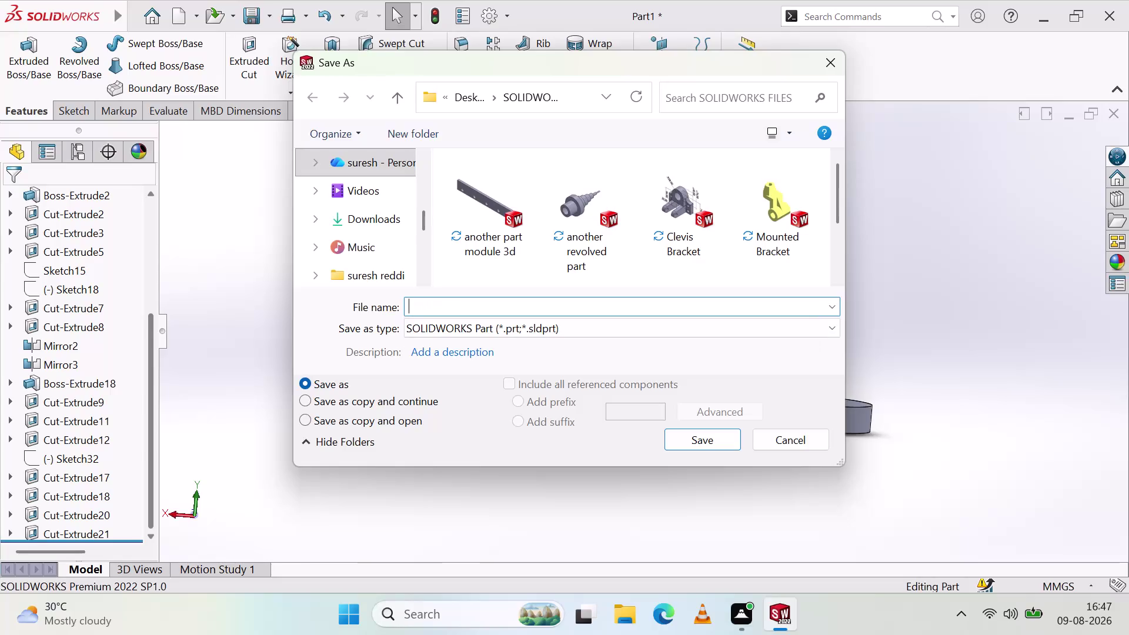
Save the part as 'Bearing support bracket', keeping the SOLIDWORKS Part file type.
key(b)
key(w)
key(BackSpace)
text(ea)
text(ring s)
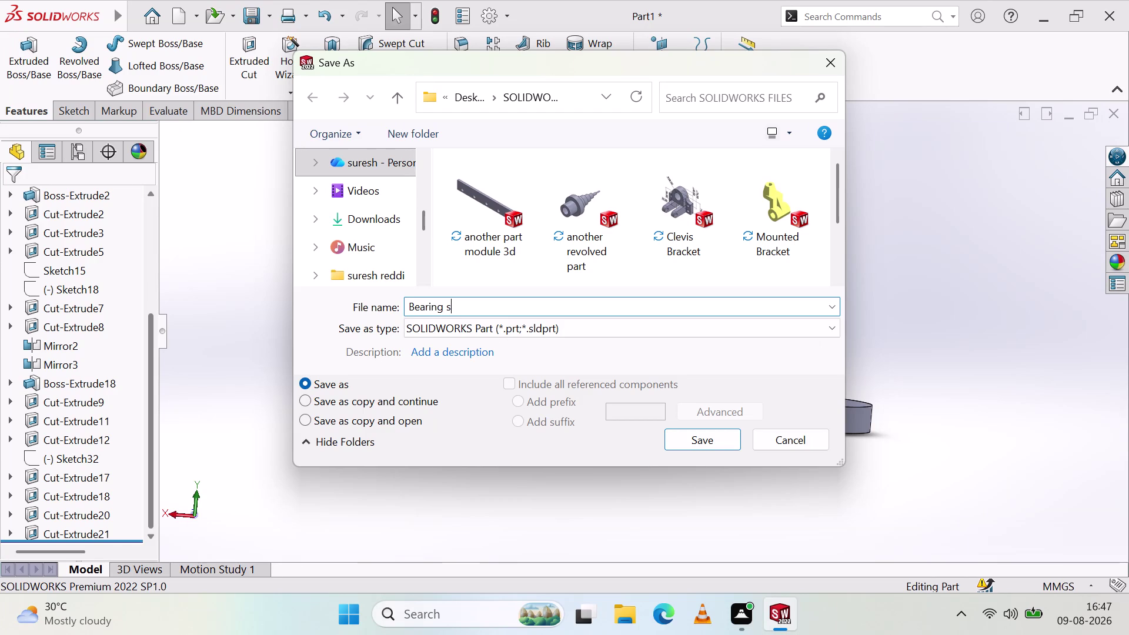
text(upport)
key(space)
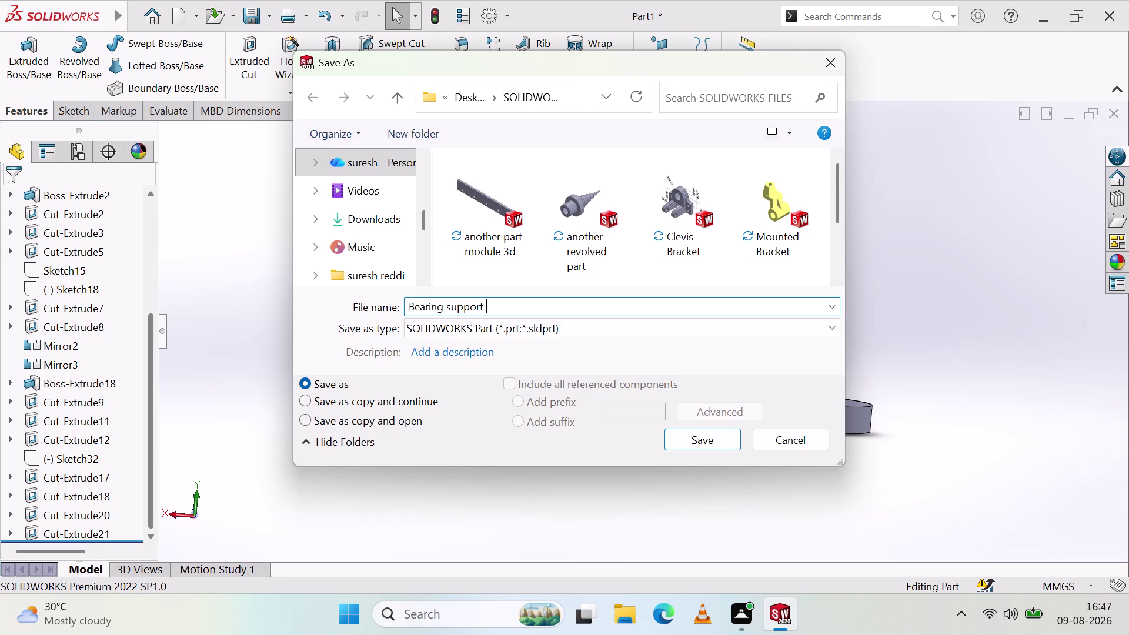
text(brac)
text(ket)
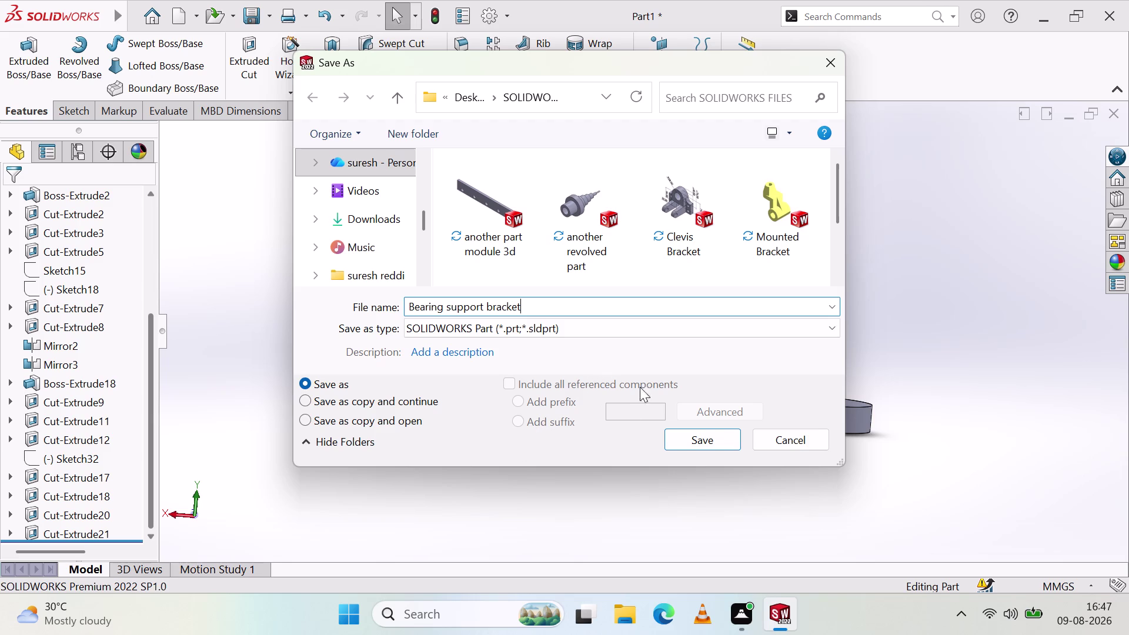
click(707, 442)
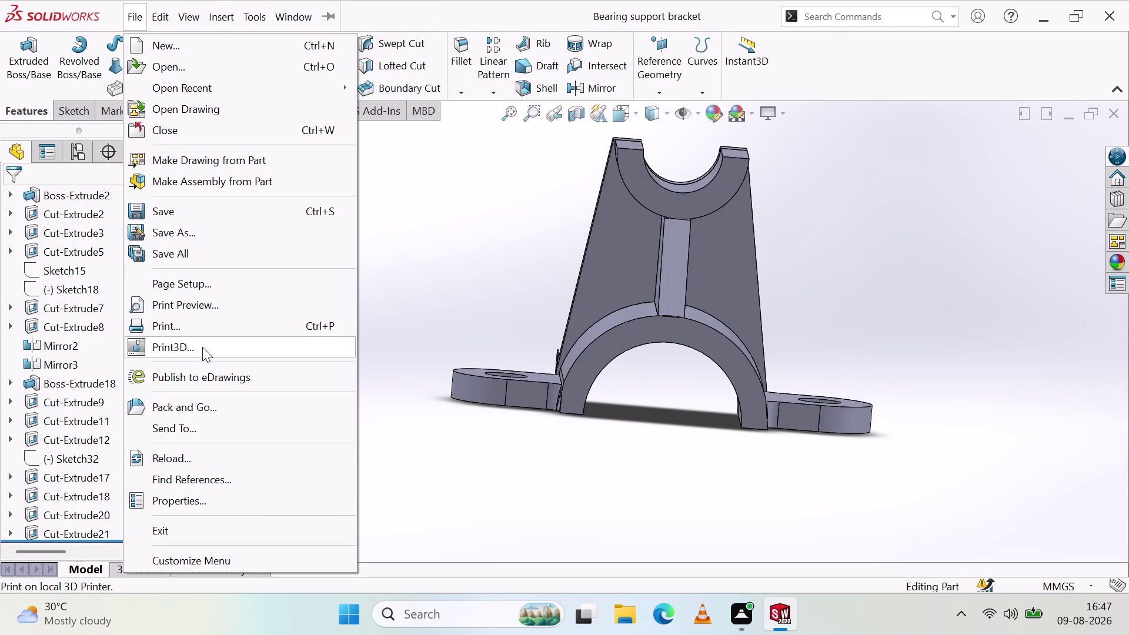
Print the screen image with Microsoft Print to PDF, saving it as 'bearing support bracket'.
click(205, 329)
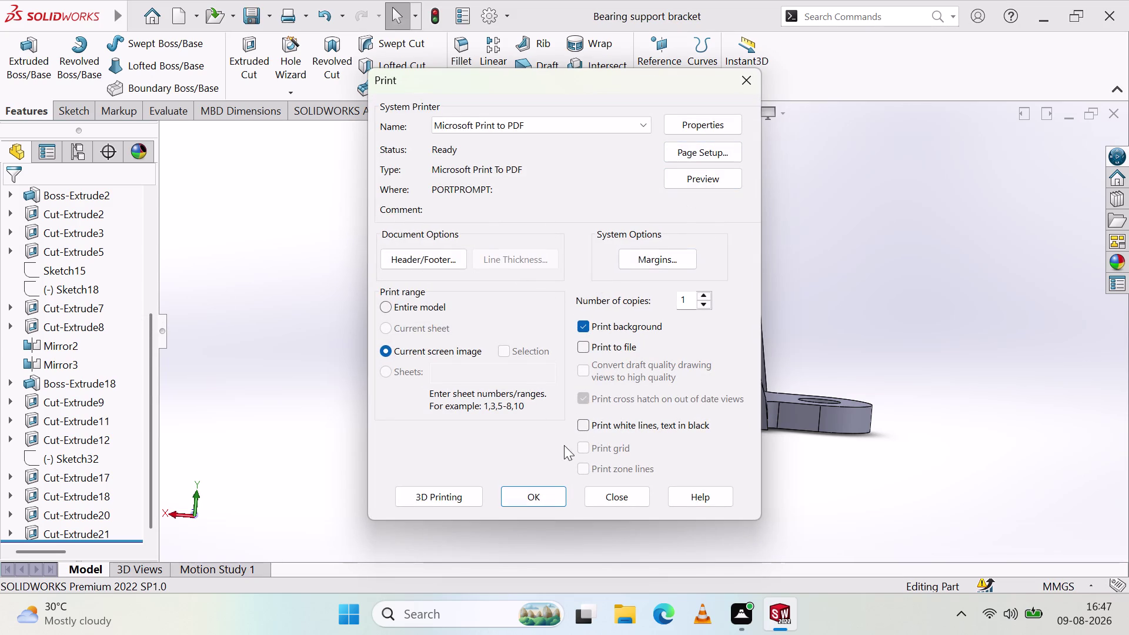
click(538, 494)
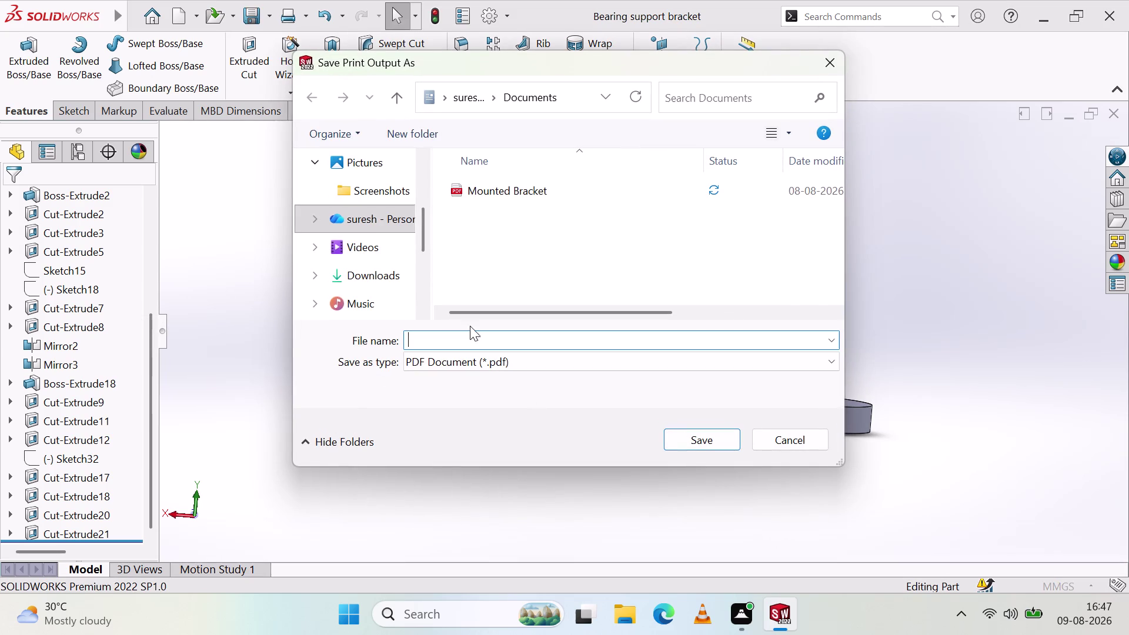
text(b)
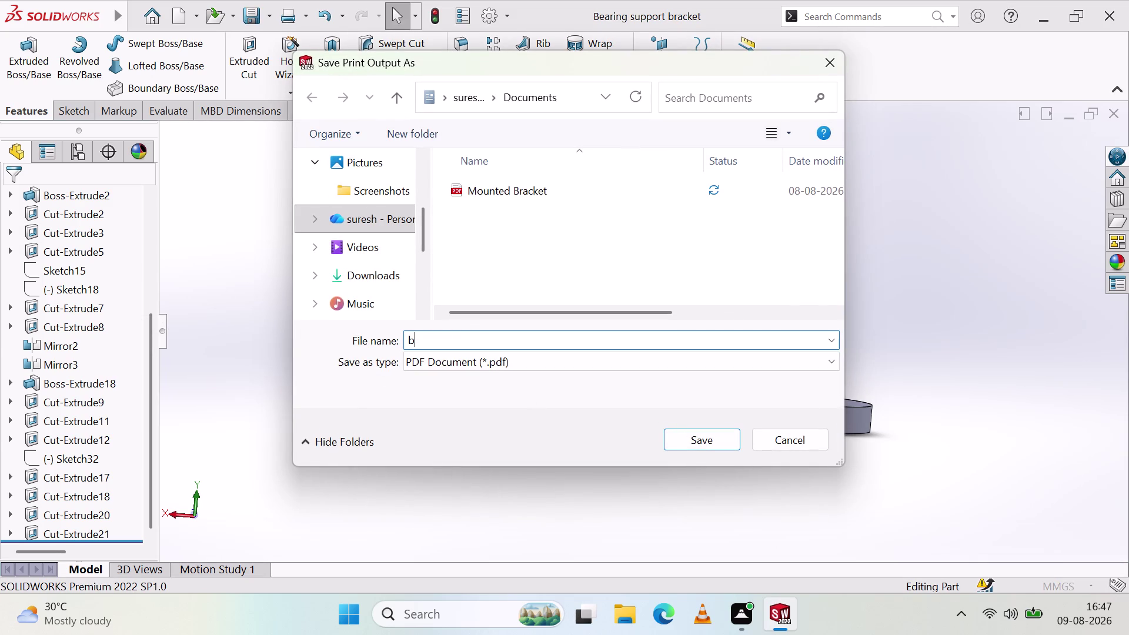
text(earin)
text(g su)
text(ppoe)
key(BackSpace)
text(rt)
key(space)
text(bra)
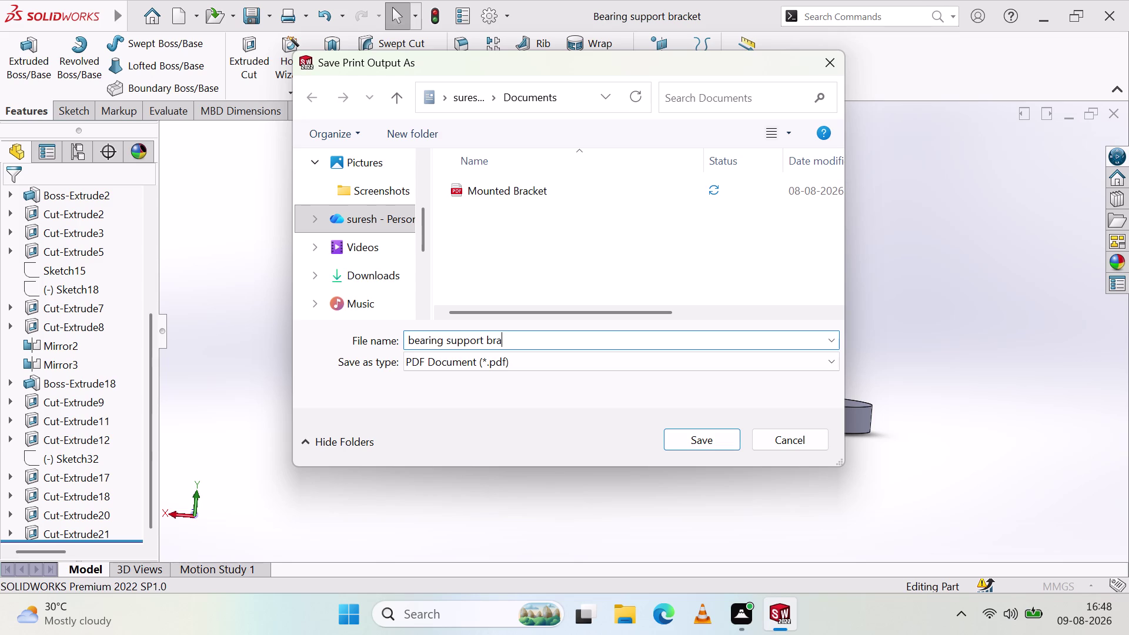
text(cjk)
key(BackSpace)
key(BackSpace)
text(ket)
click(686, 437)
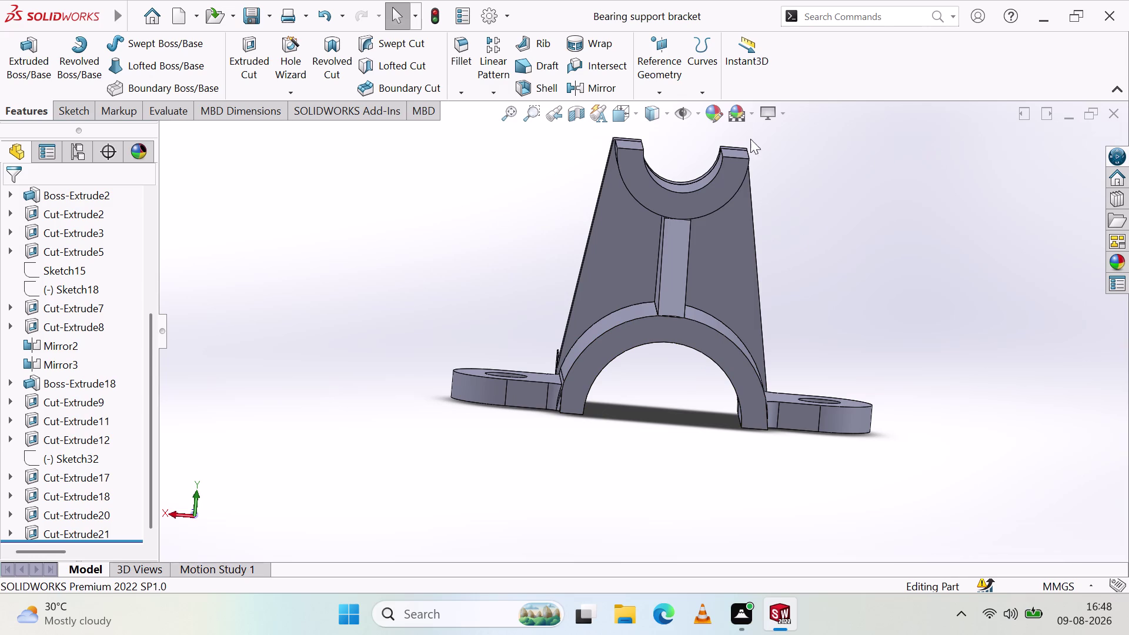
scroll(up, 3)
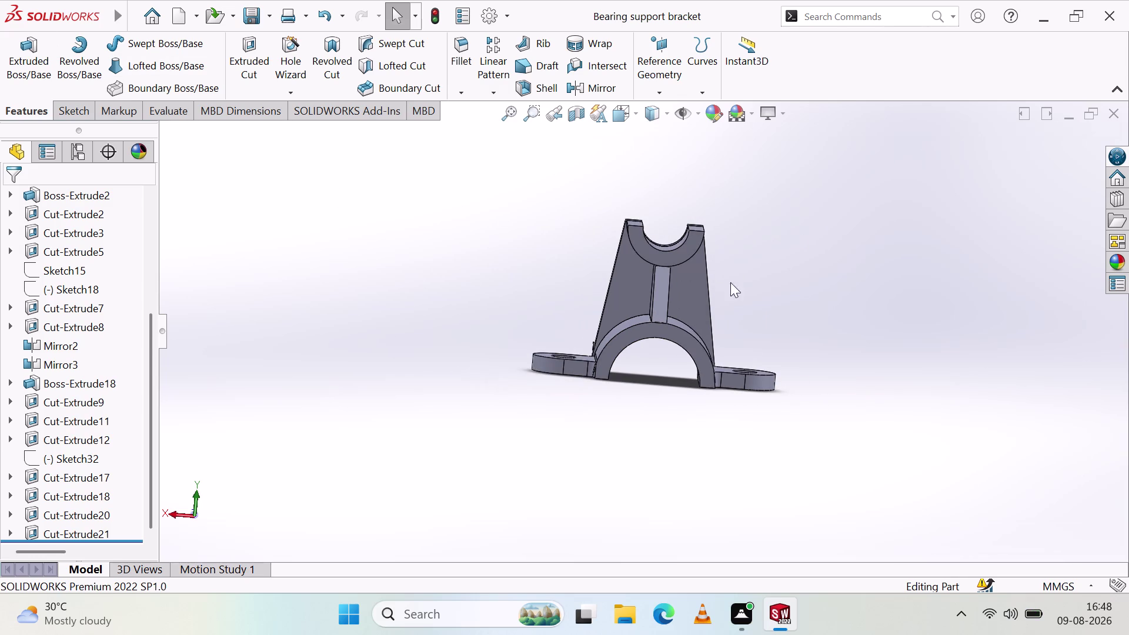
drag(493, 184, 871, 473)
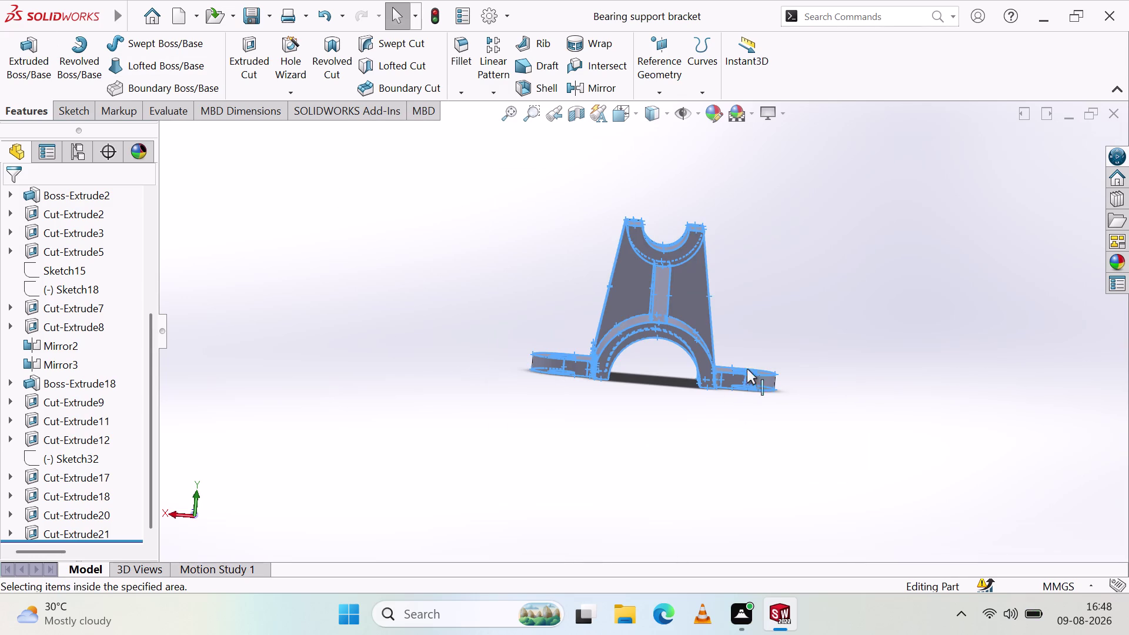
key(Escape)
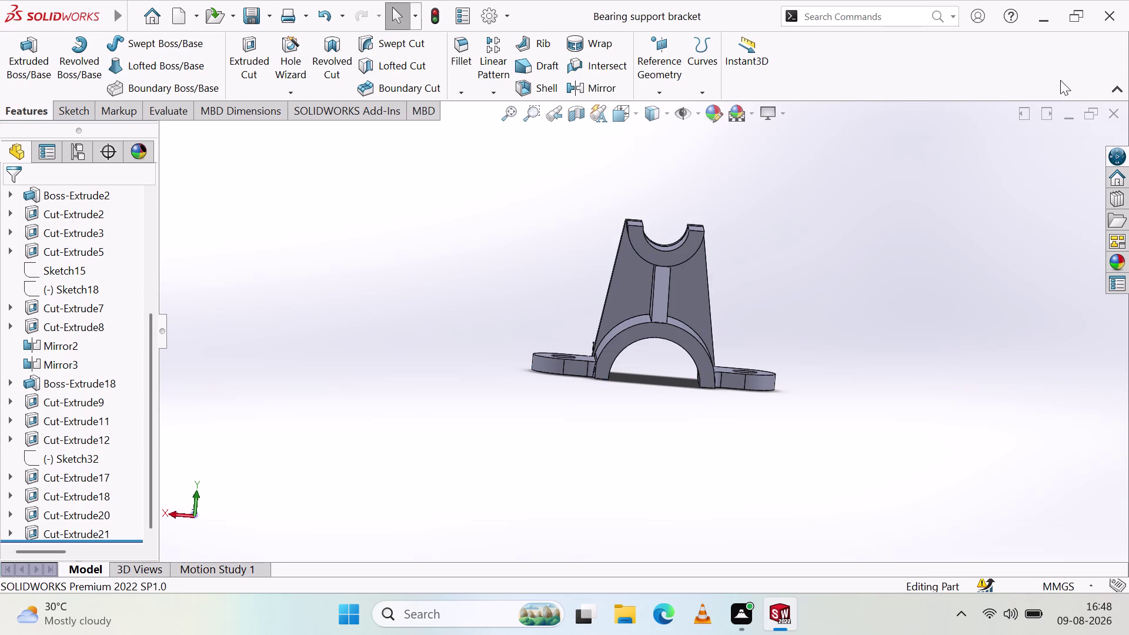